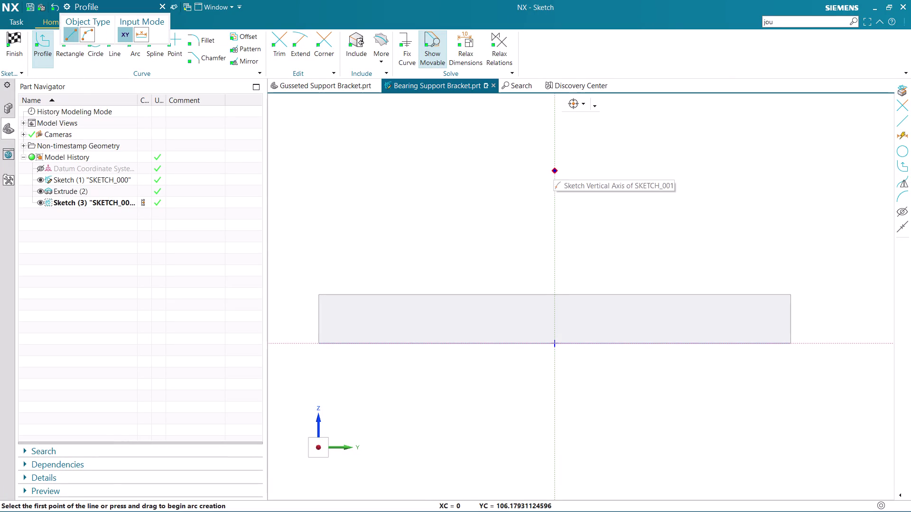
Cancel the unfinished line and draw a circle centred above the base on the vertical axis.
click(568, 187)
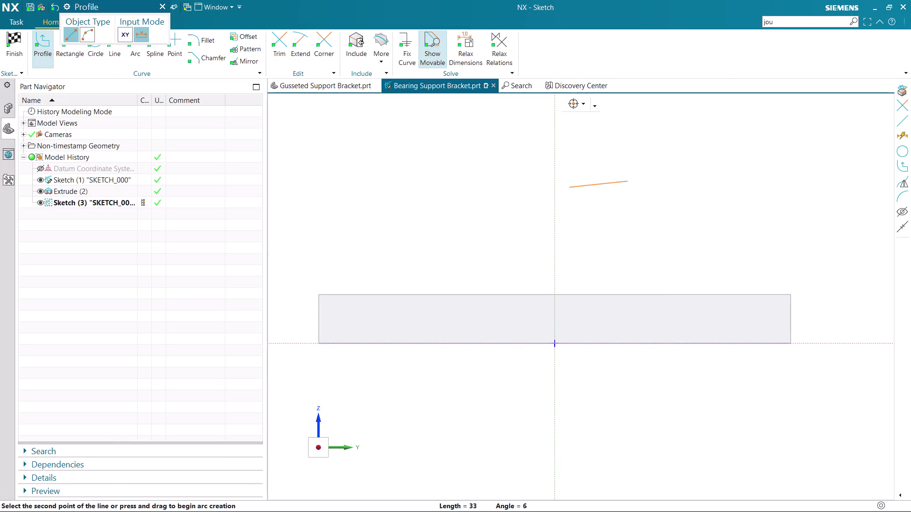
key(Escape)
key(Escape)
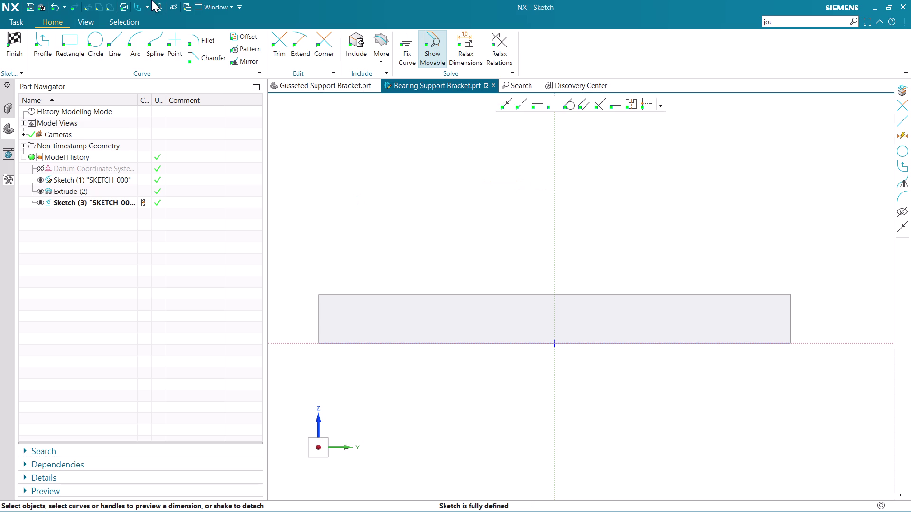
click(103, 42)
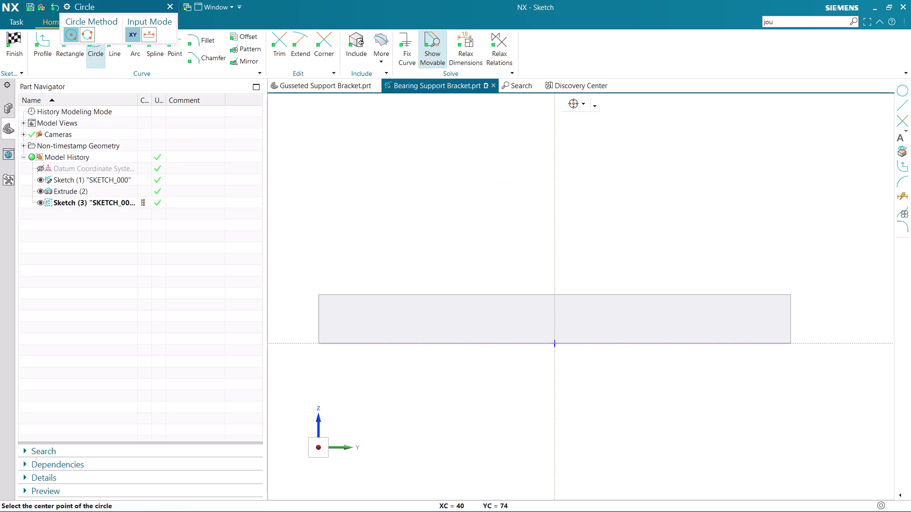
click(569, 194)
click(620, 199)
key(Escape)
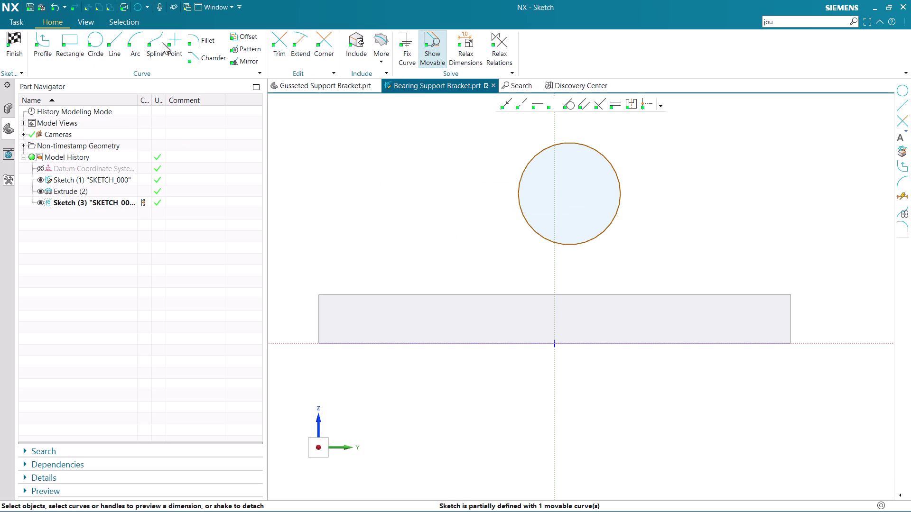
Add a concentric outer circle with a 100 diameter on the same centre.
click(88, 49)
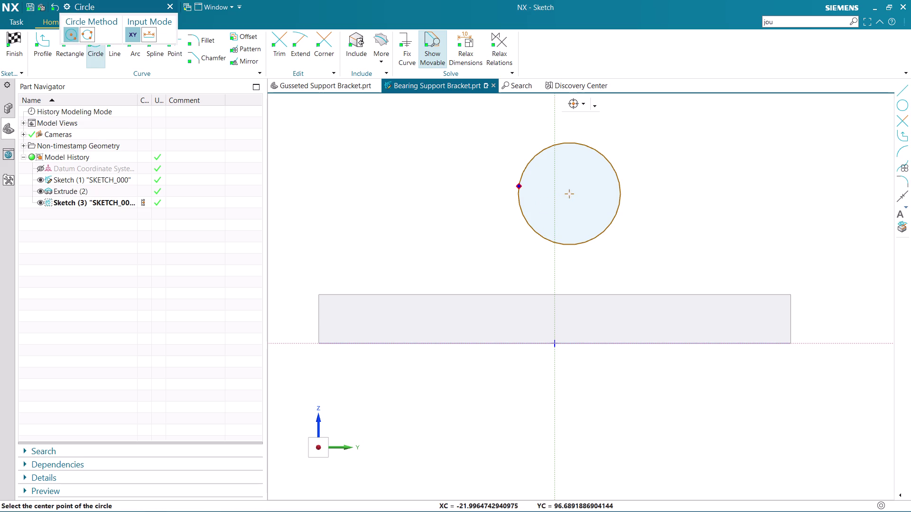
click(570, 195)
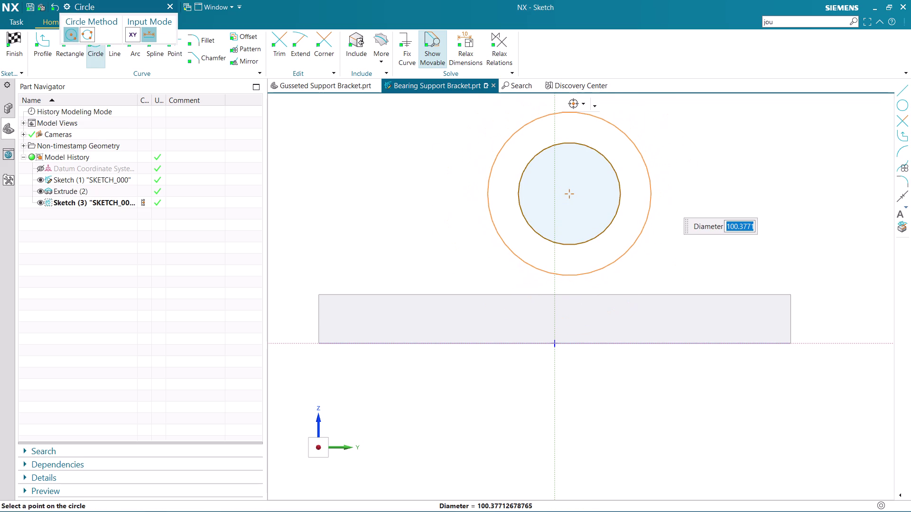
text(100)
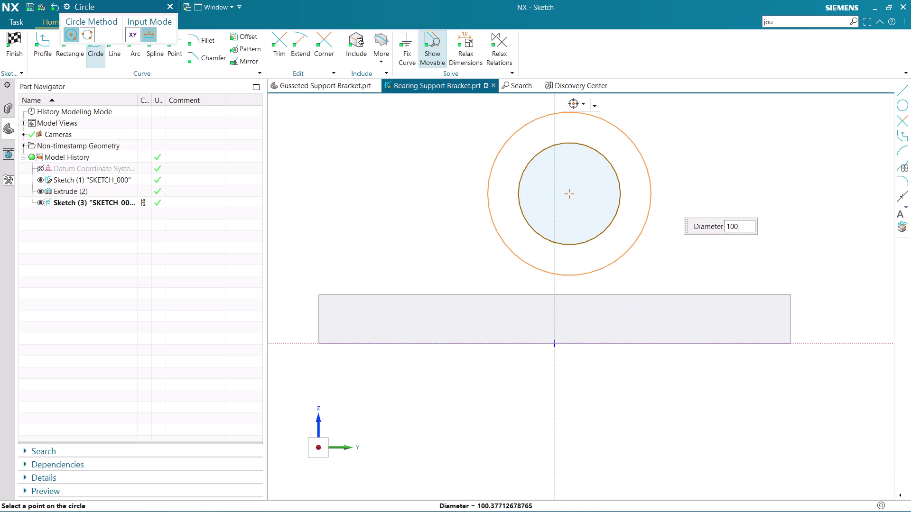
key(Return)
key(Escape)
key(Escape)
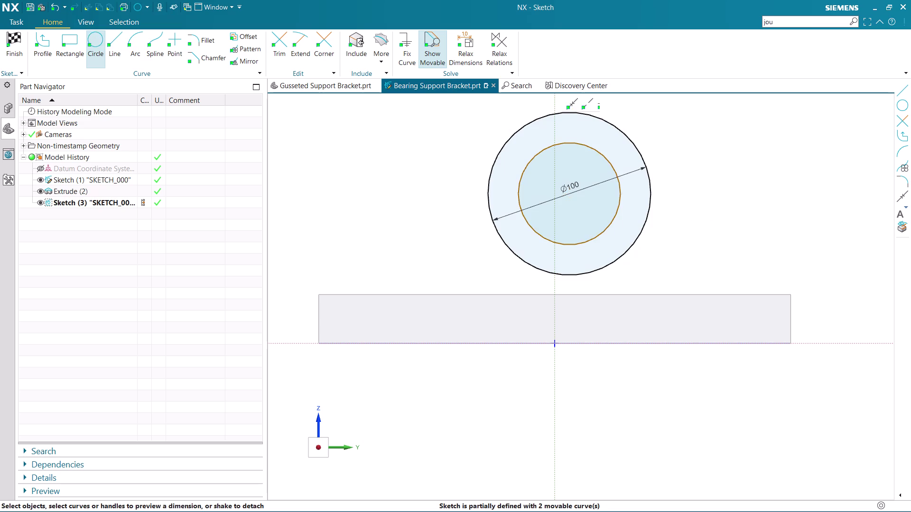
click(618, 217)
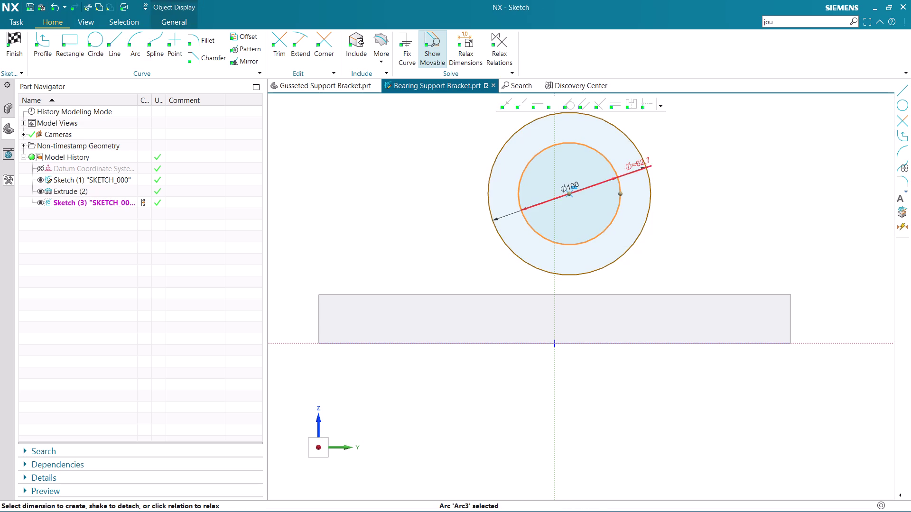
Set the inner circle's diameter to 60 and move both diameter labels outside the circles.
double_click(639, 164)
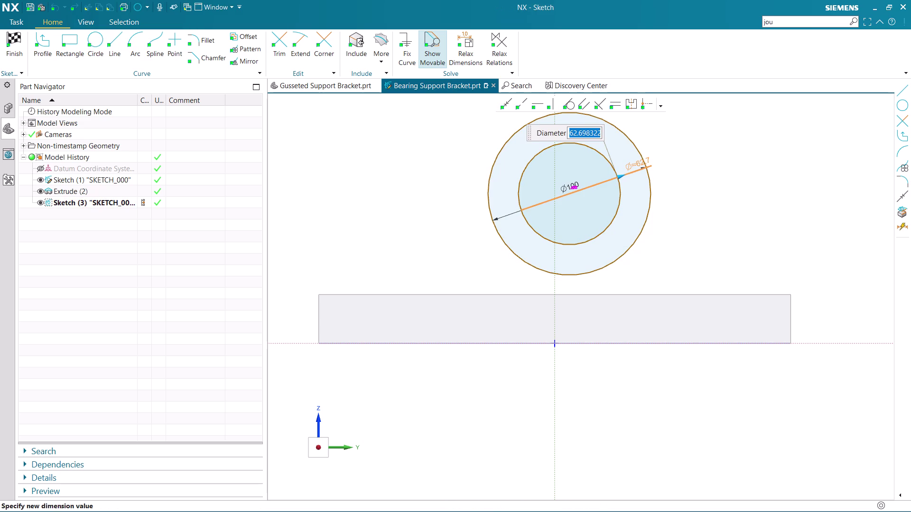
text(60)
key(Return)
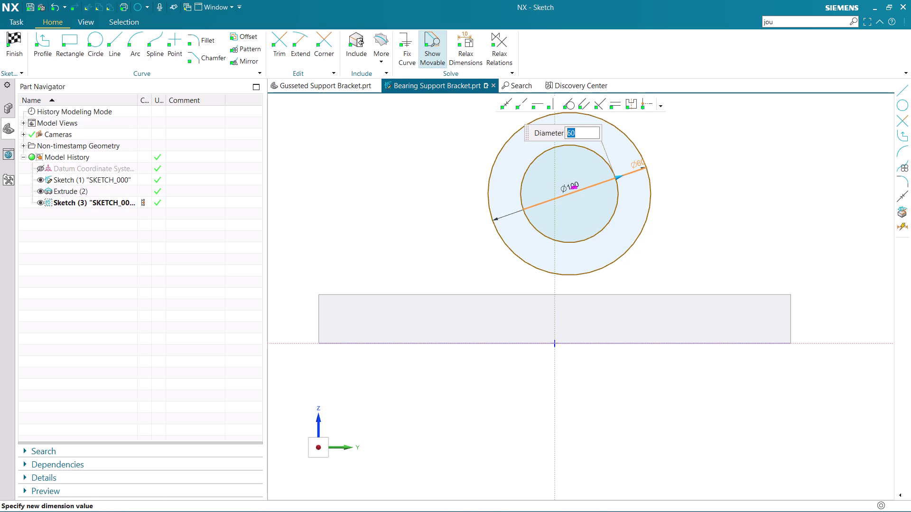
middle_click(639, 163)
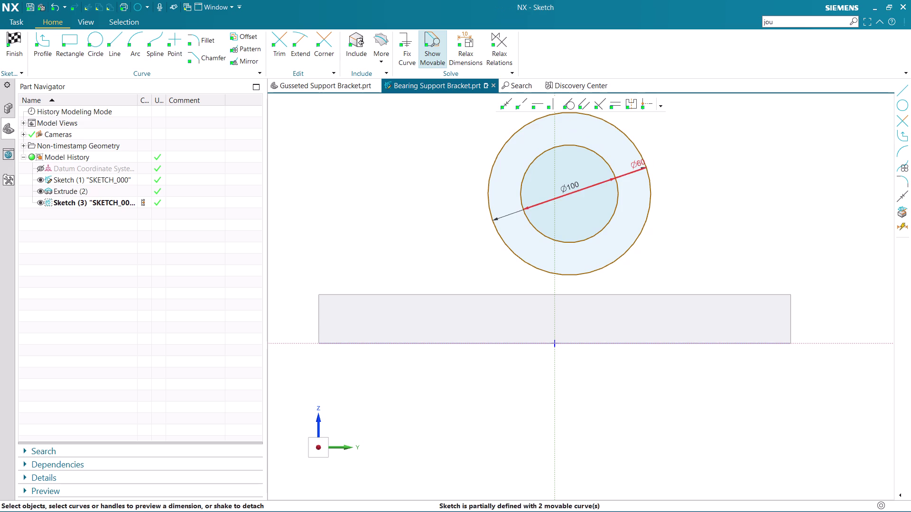
drag(567, 192, 705, 183)
drag(638, 164, 670, 142)
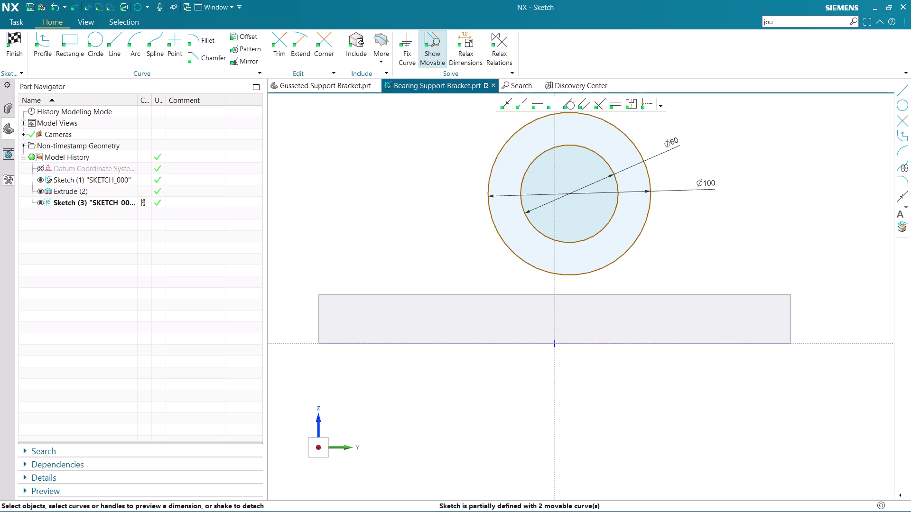
Set the Rapid Dimension measurement method to Horizontal.
key(d)
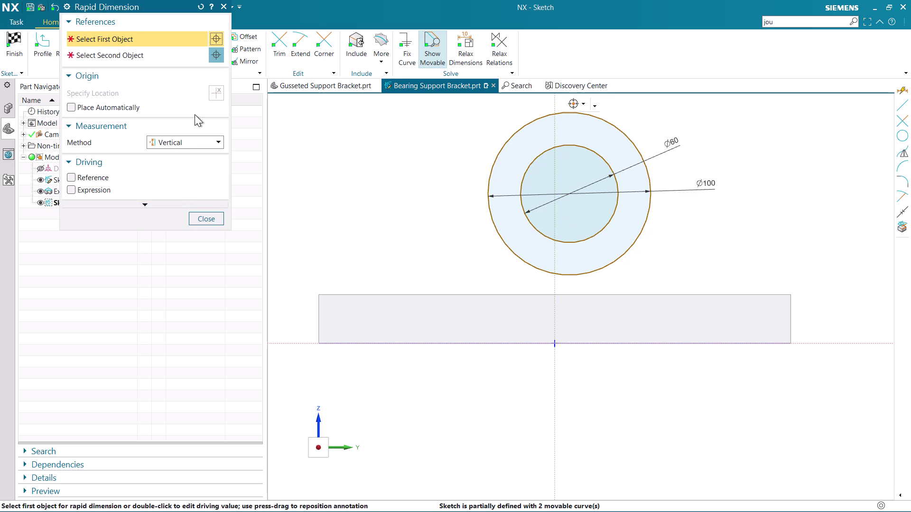
click(177, 145)
click(181, 167)
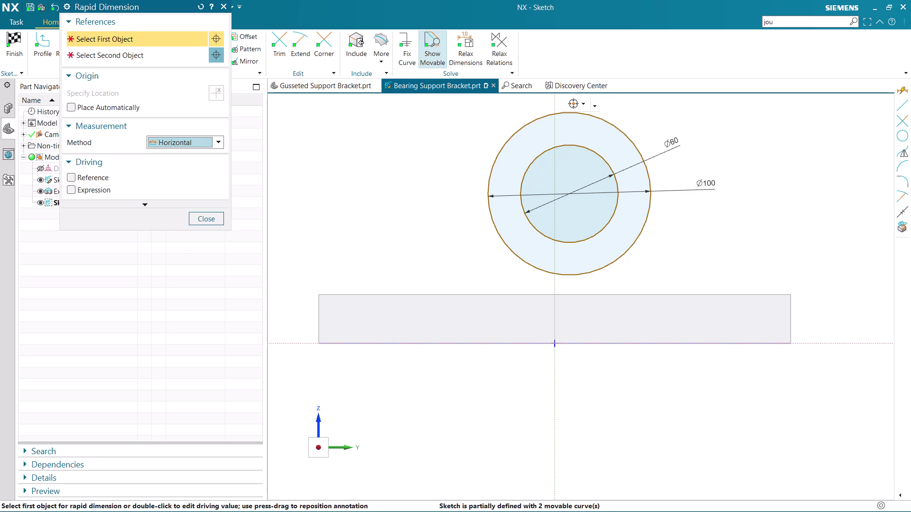
click(206, 217)
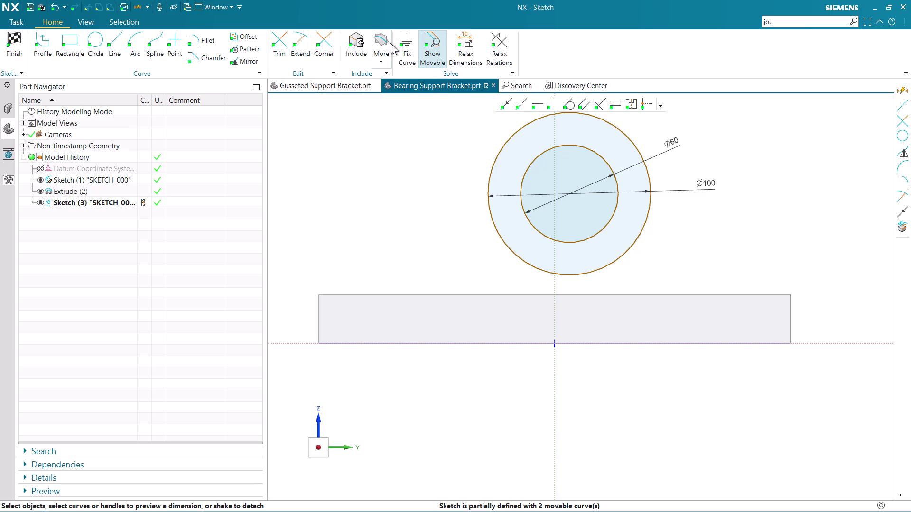
Project the base's top edge into the sketch with Project Curve.
click(386, 41)
click(394, 92)
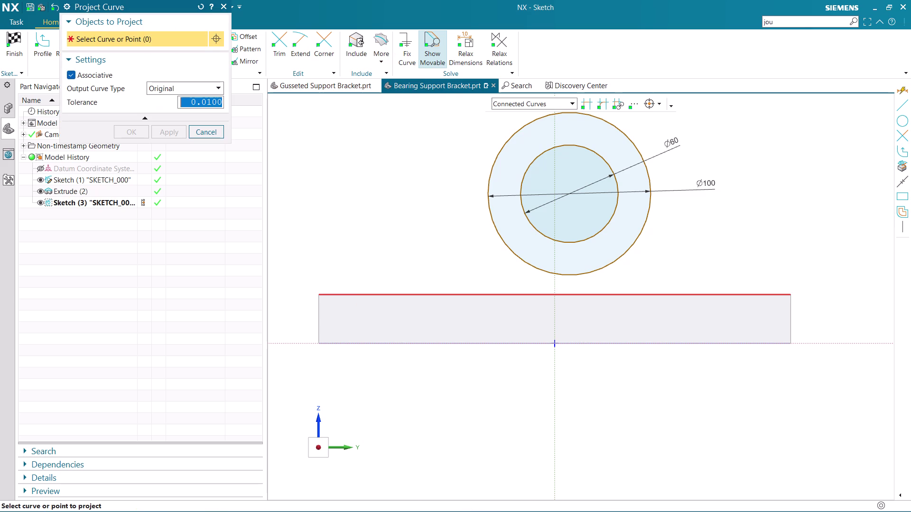
click(348, 292)
click(132, 133)
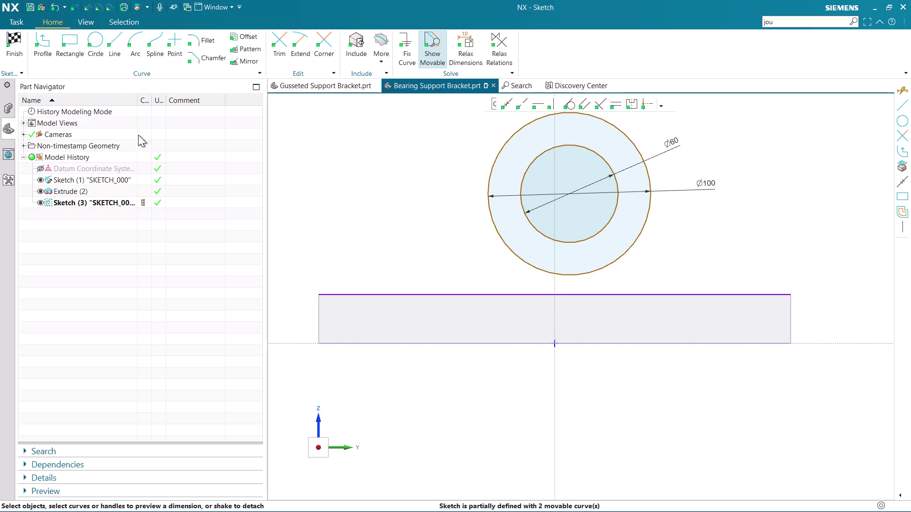
key(d)
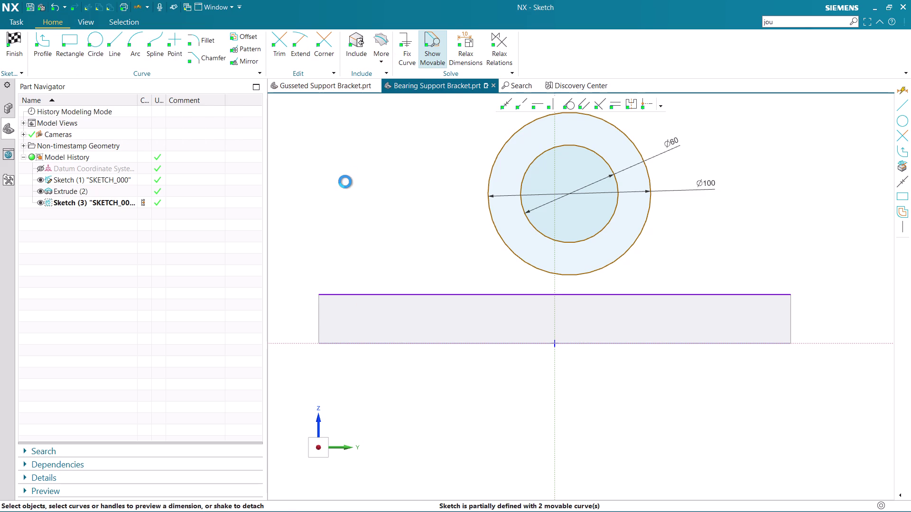
click(315, 291)
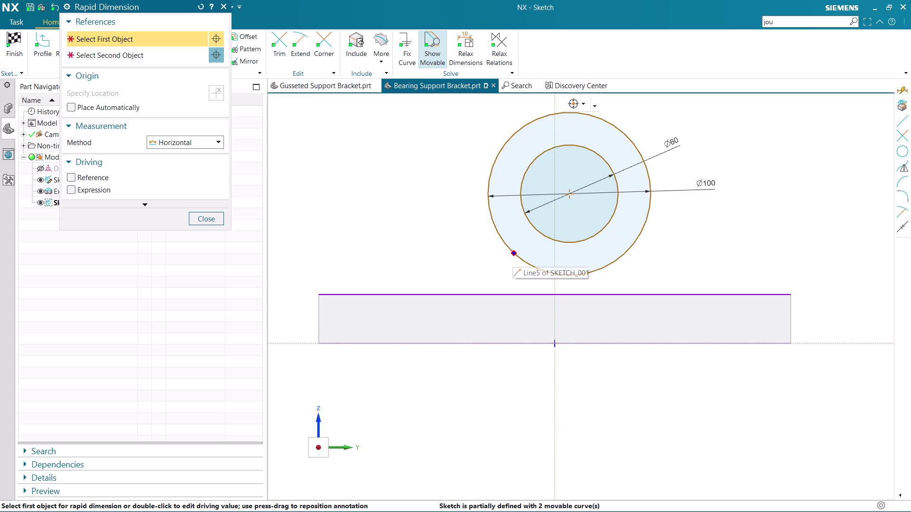
Dimension the circles' centre horizontally from the base line's left end, changing 154 to 180.
click(566, 194)
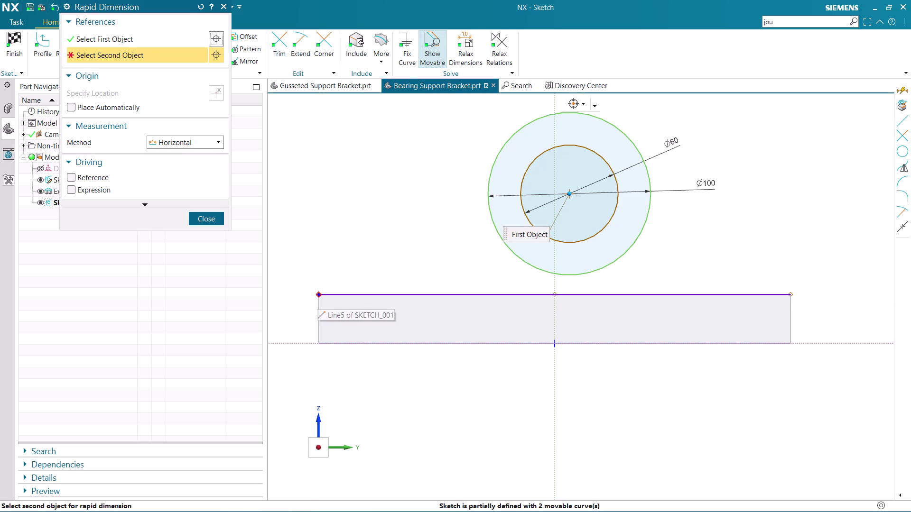
click(318, 293)
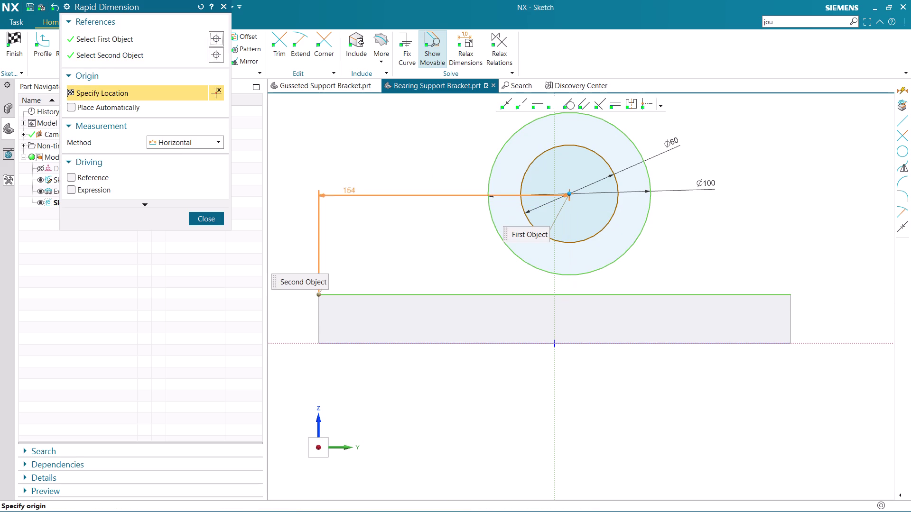
click(409, 176)
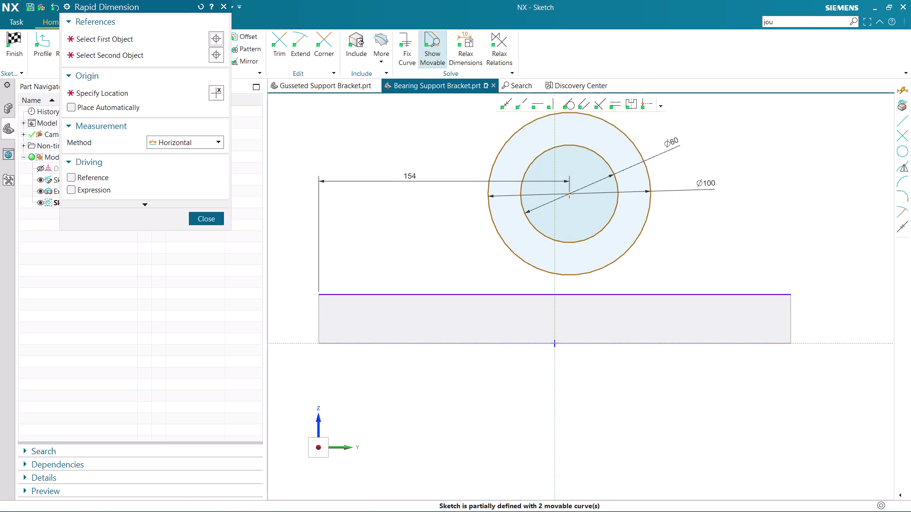
key(Escape)
double_click(411, 177)
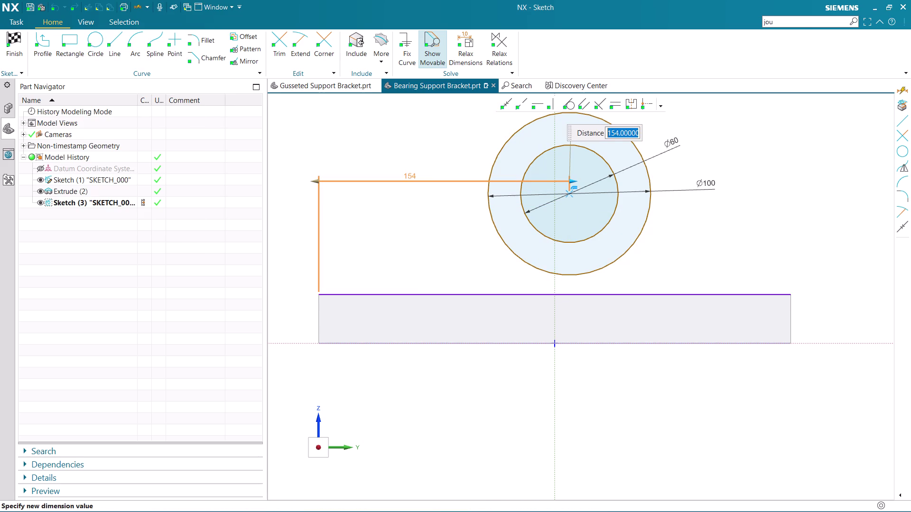
key(1)
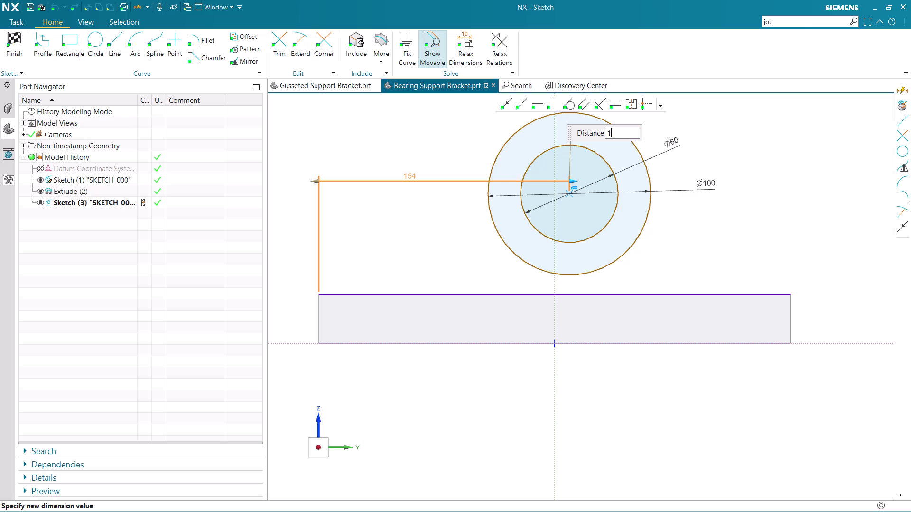
text(80)
key(Return)
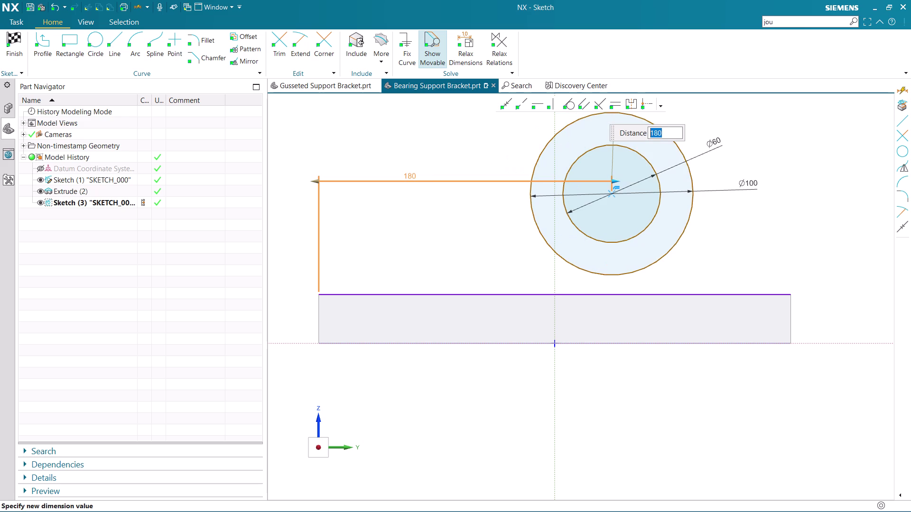
middle_click(457, 186)
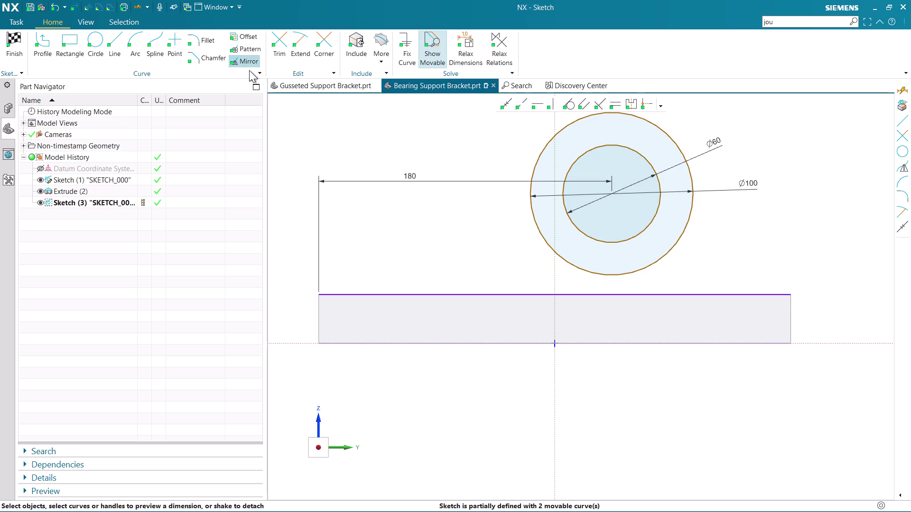
Add a vertical dimension between the circles' centre and the base's top edge.
key(d)
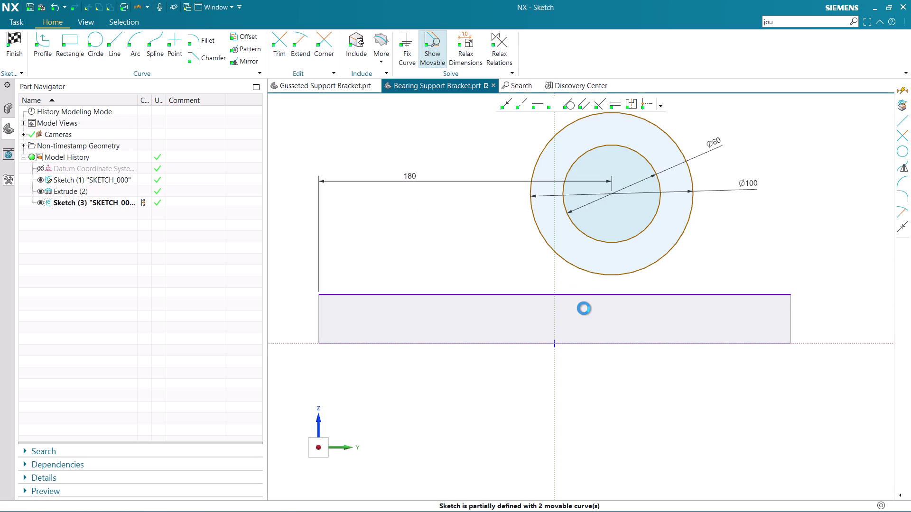
click(190, 136)
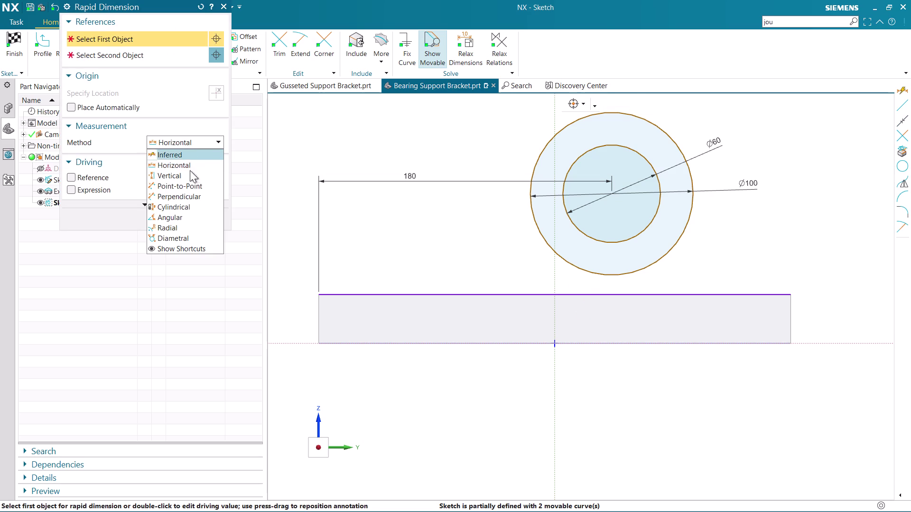
click(191, 173)
click(611, 192)
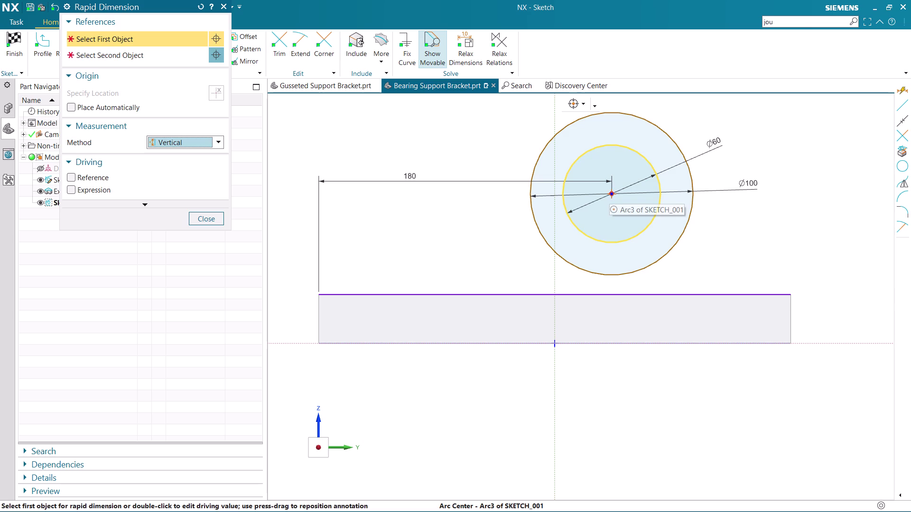
click(556, 291)
click(736, 234)
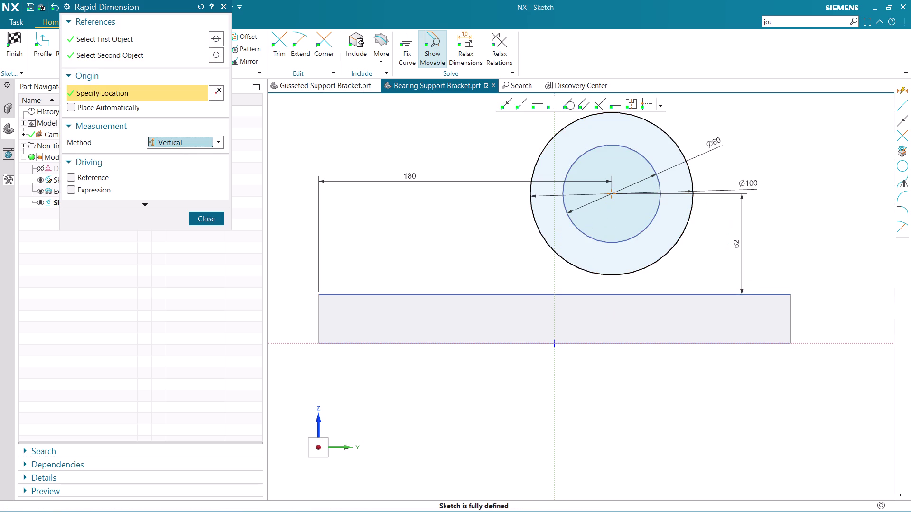
double_click(737, 244)
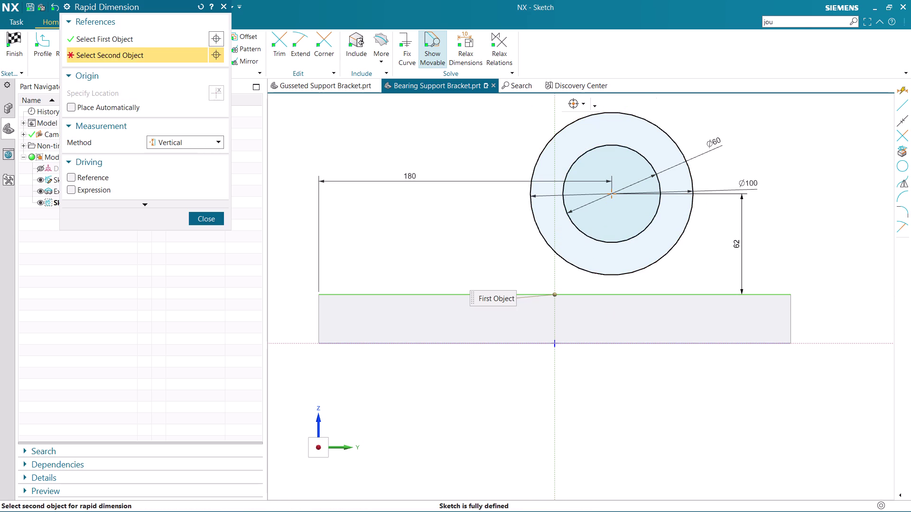
click(209, 214)
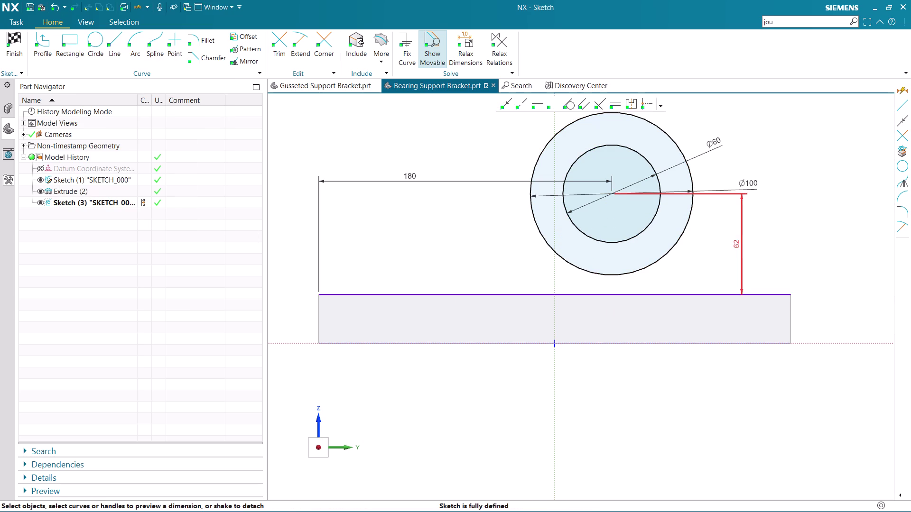
Change the vertical dimension to 70, fully defining the sketch.
double_click(731, 243)
text(7)
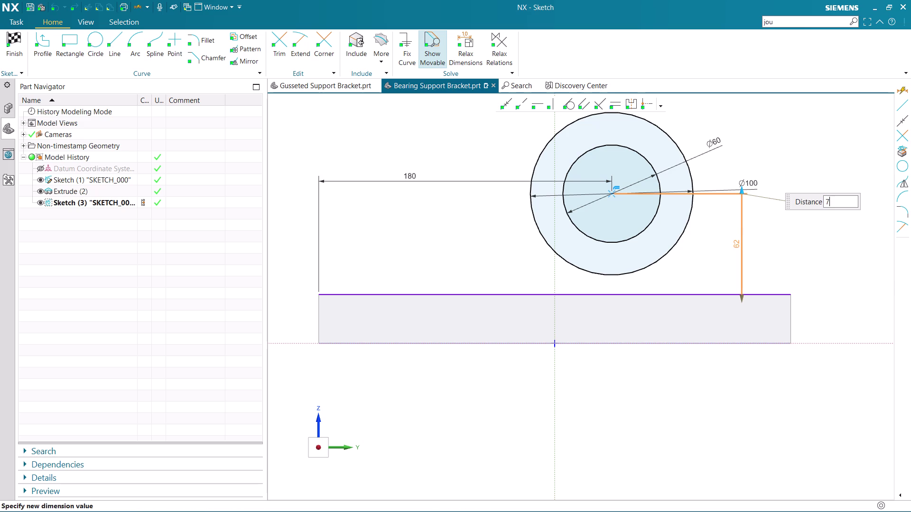
text(0)
key(Return)
middle_click(731, 244)
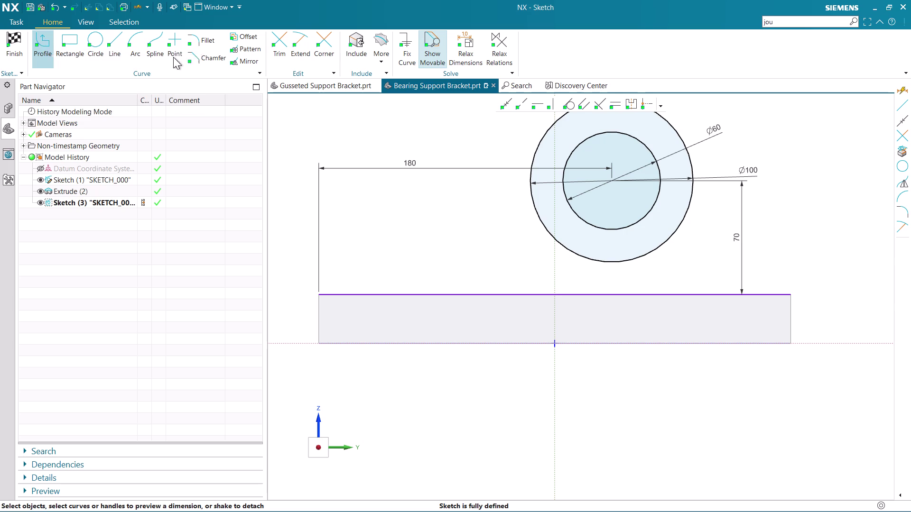
Start the Line command from the Home tab's Curve group.
click(113, 37)
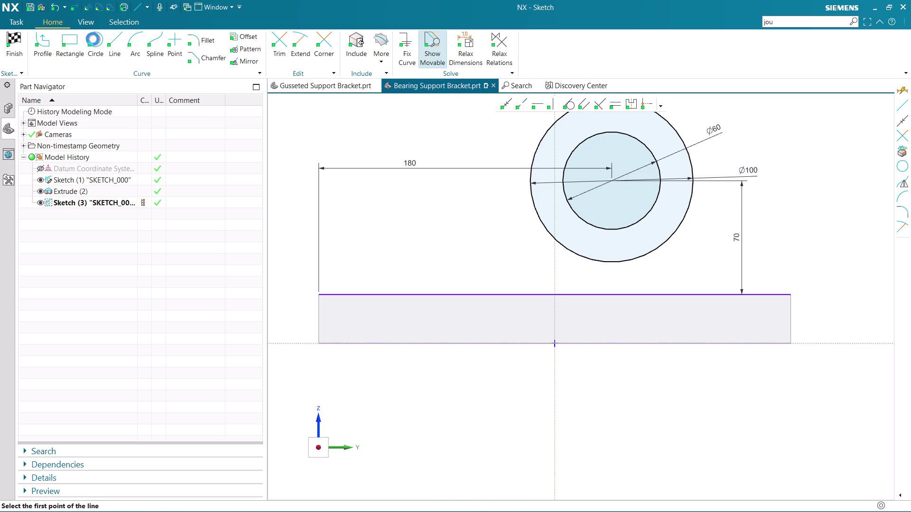
Start a profile at the base's top-left corner with a 60 segment along the base.
click(52, 42)
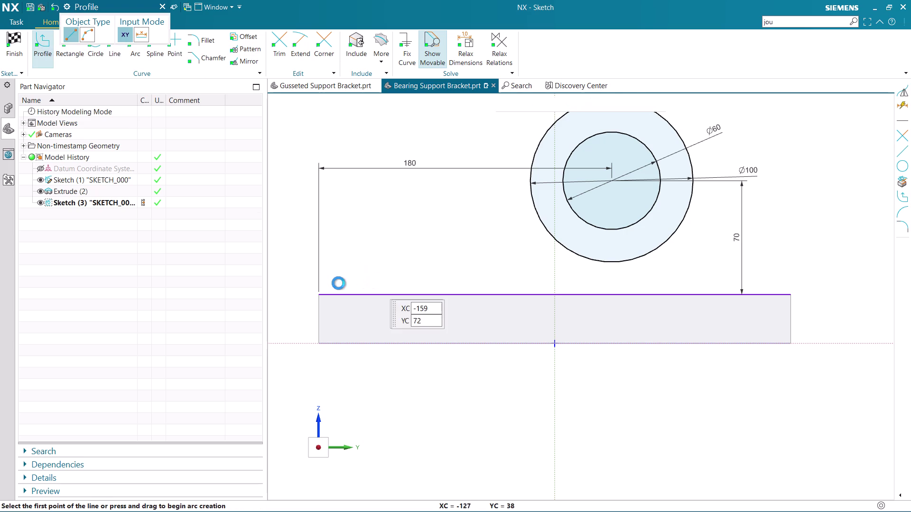
click(318, 294)
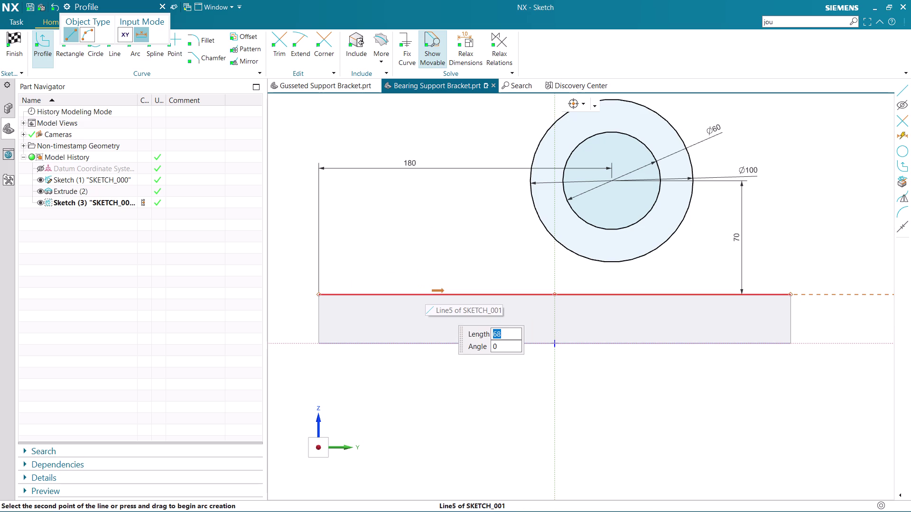
text(60)
key(Return)
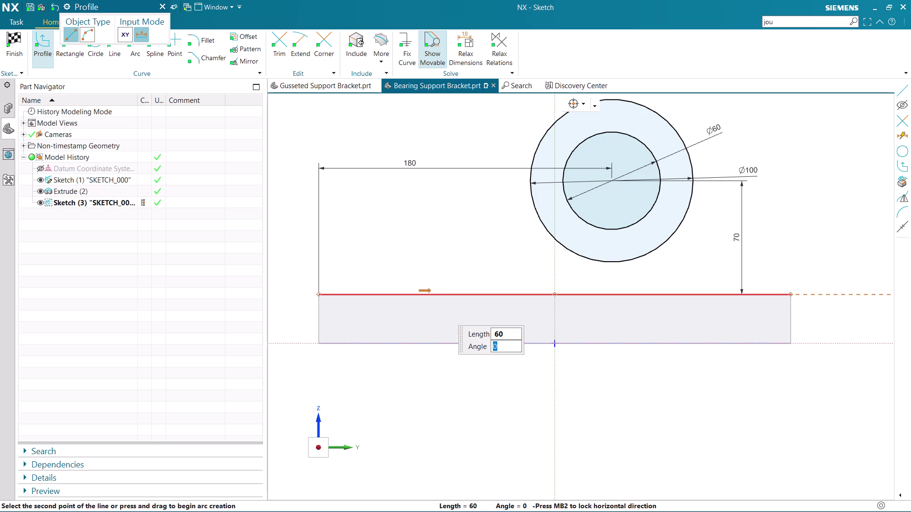
key(Return)
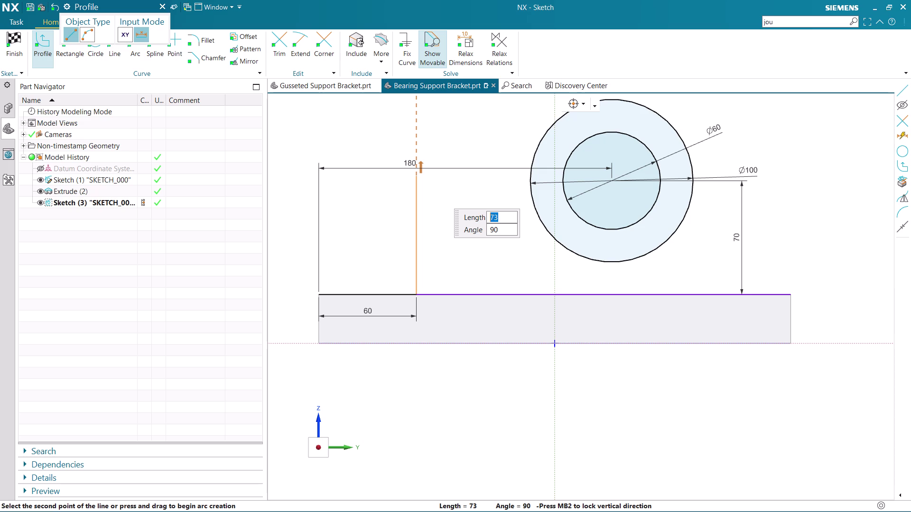
Continue the profile with a 100 segment straight upward.
text(1)
text(00)
key(Return)
key(Return)
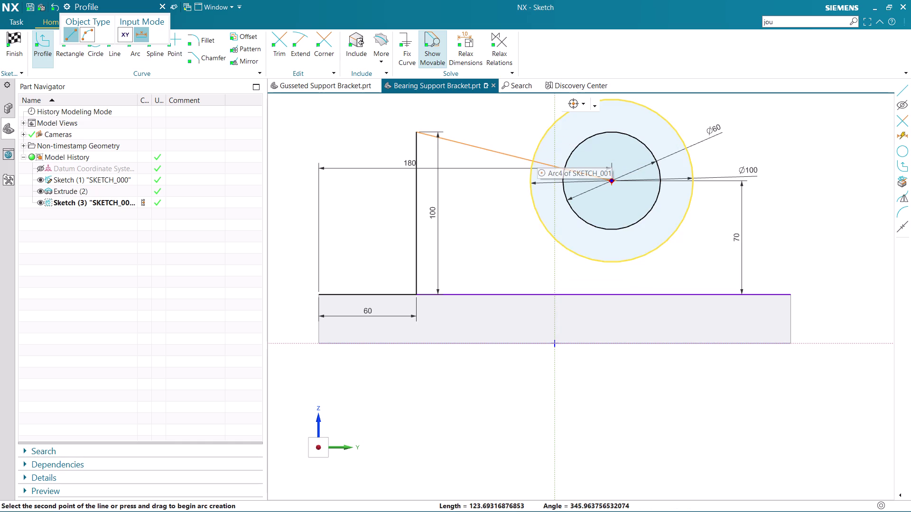
Draw the horizontal top line extending past the outer circle.
click(550, 127)
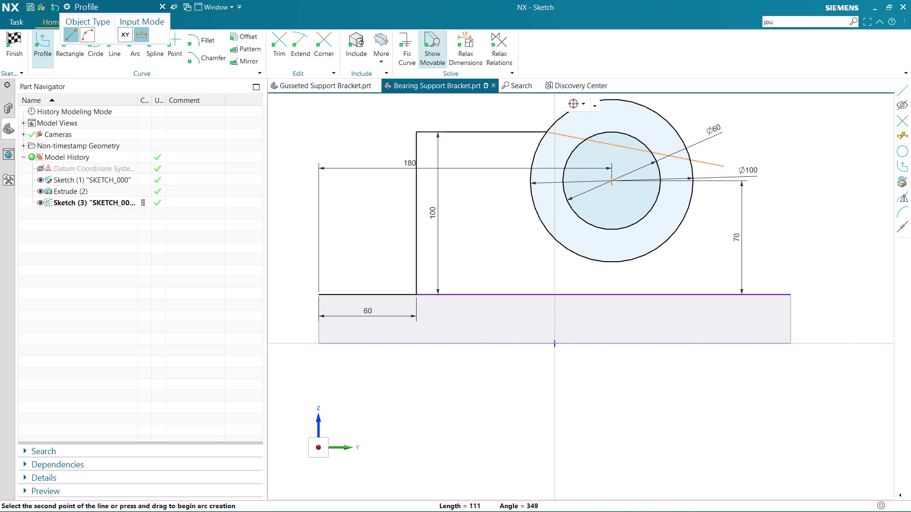
scroll(down, 3)
scroll(up, 3)
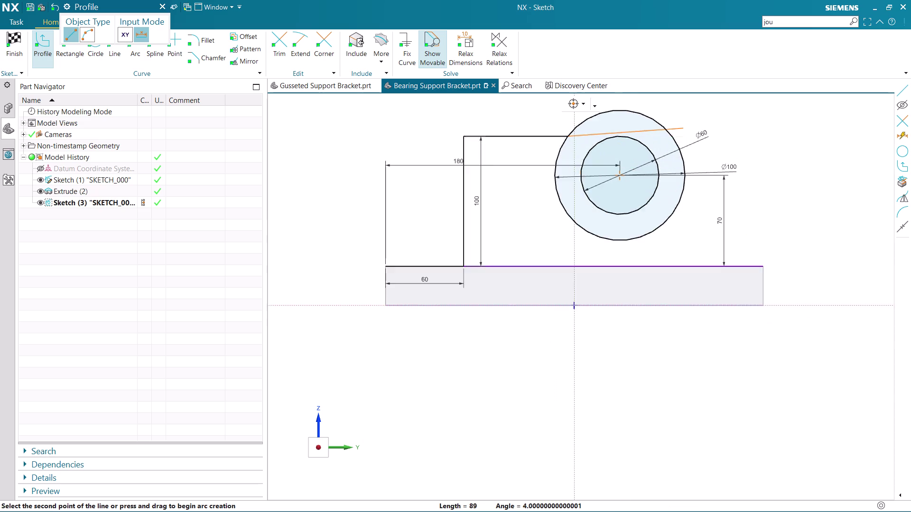
scroll(up, 3)
click(672, 138)
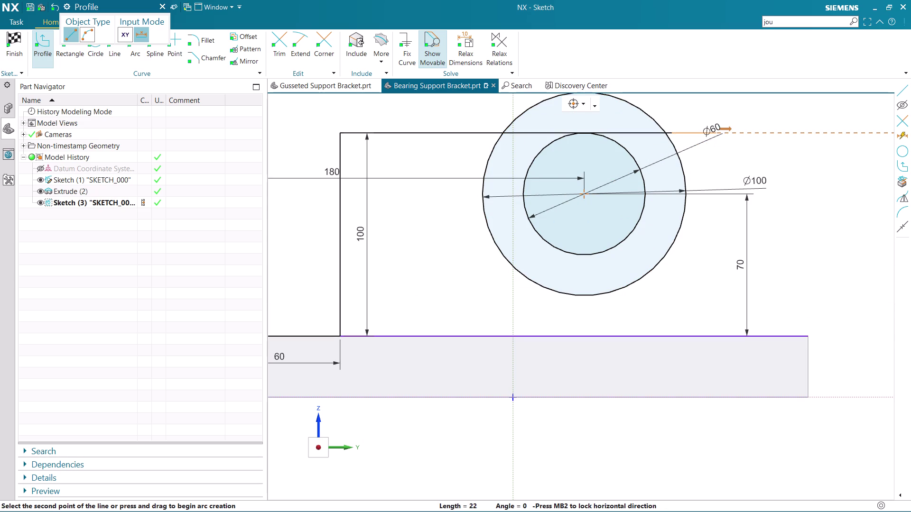
key(Escape)
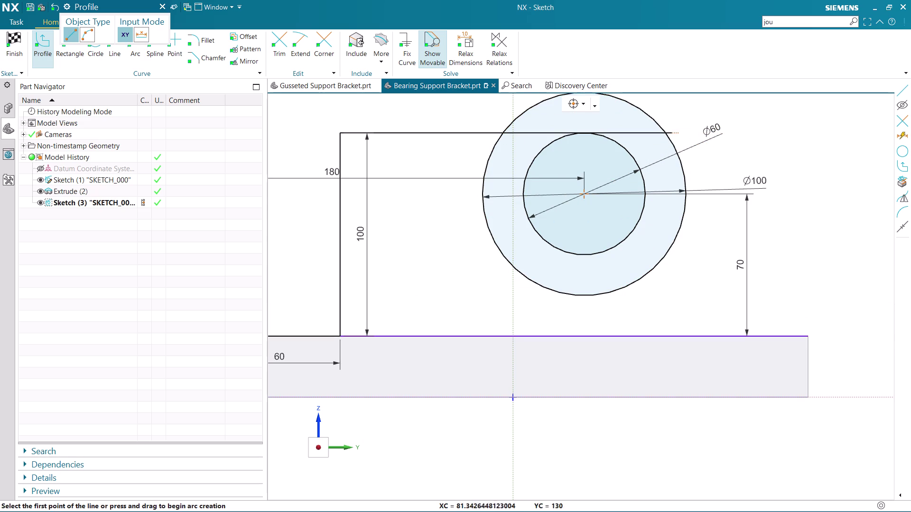
click(279, 42)
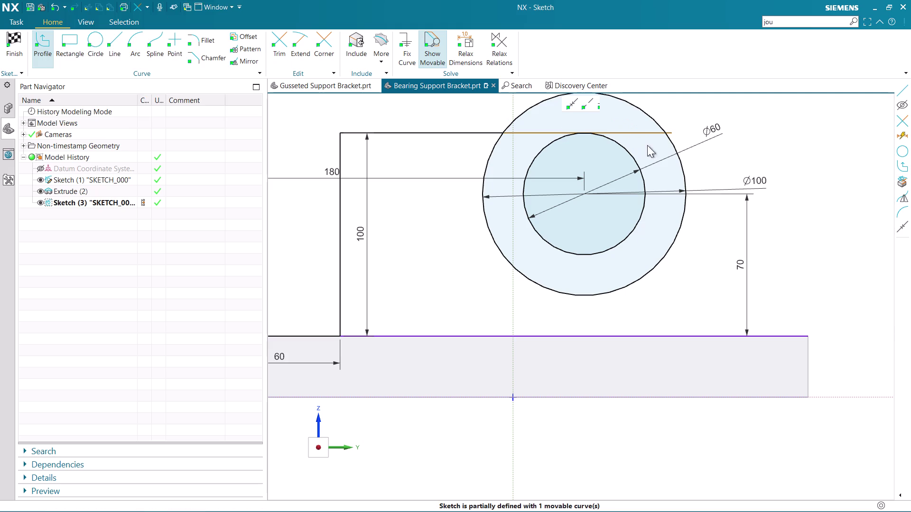
click(649, 132)
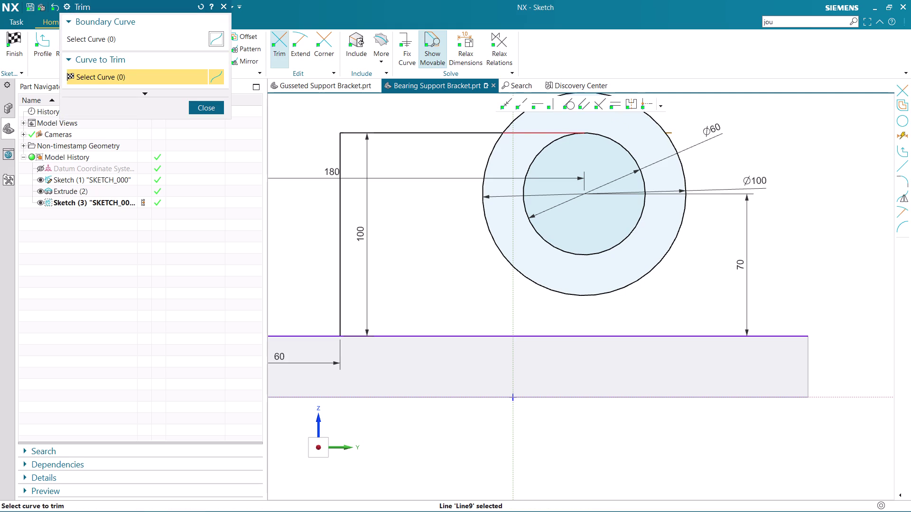
Trim away the top line's part inside the outer circle so it ends at the circle.
click(550, 134)
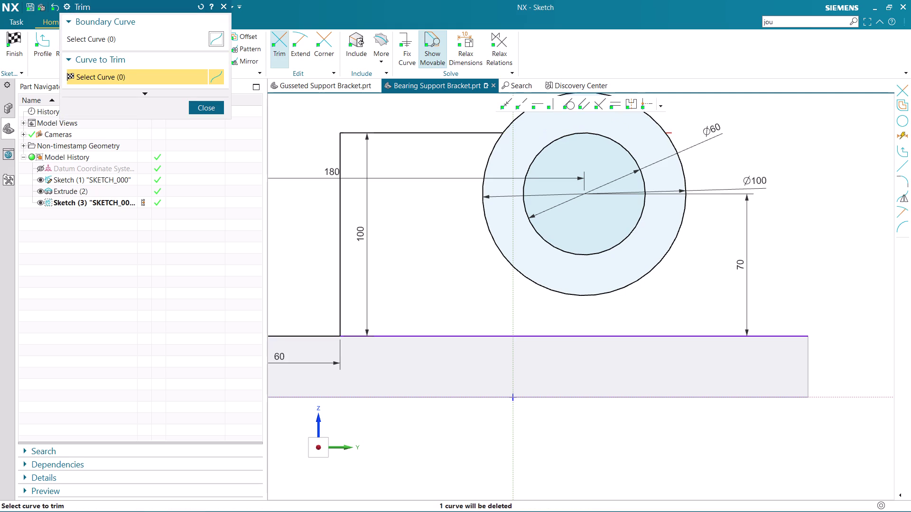
click(671, 134)
click(200, 101)
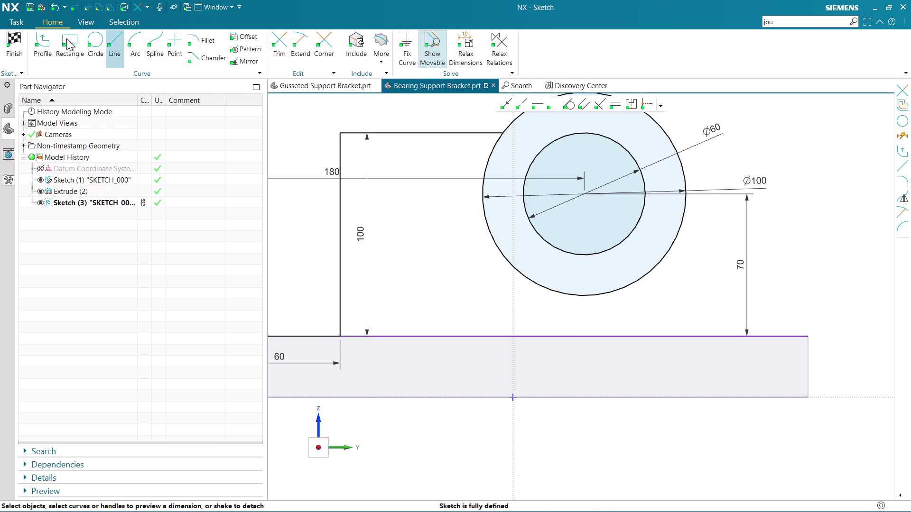
click(44, 47)
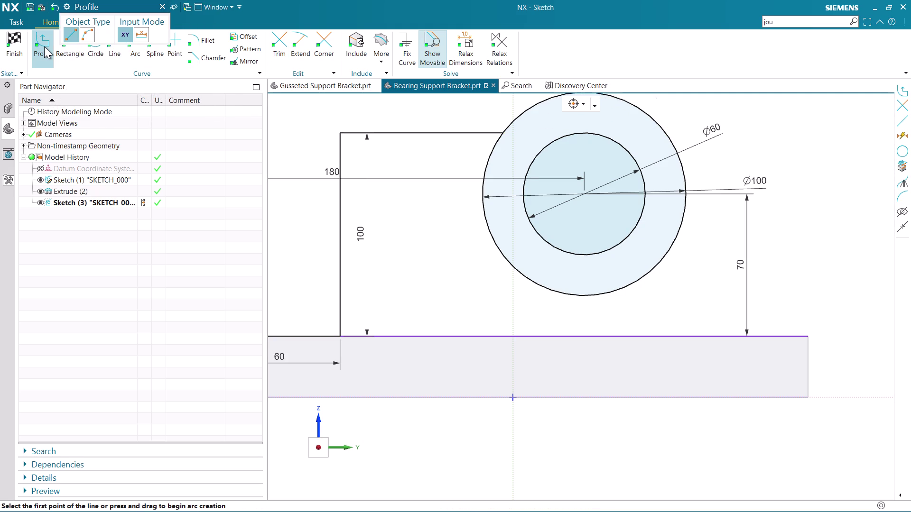